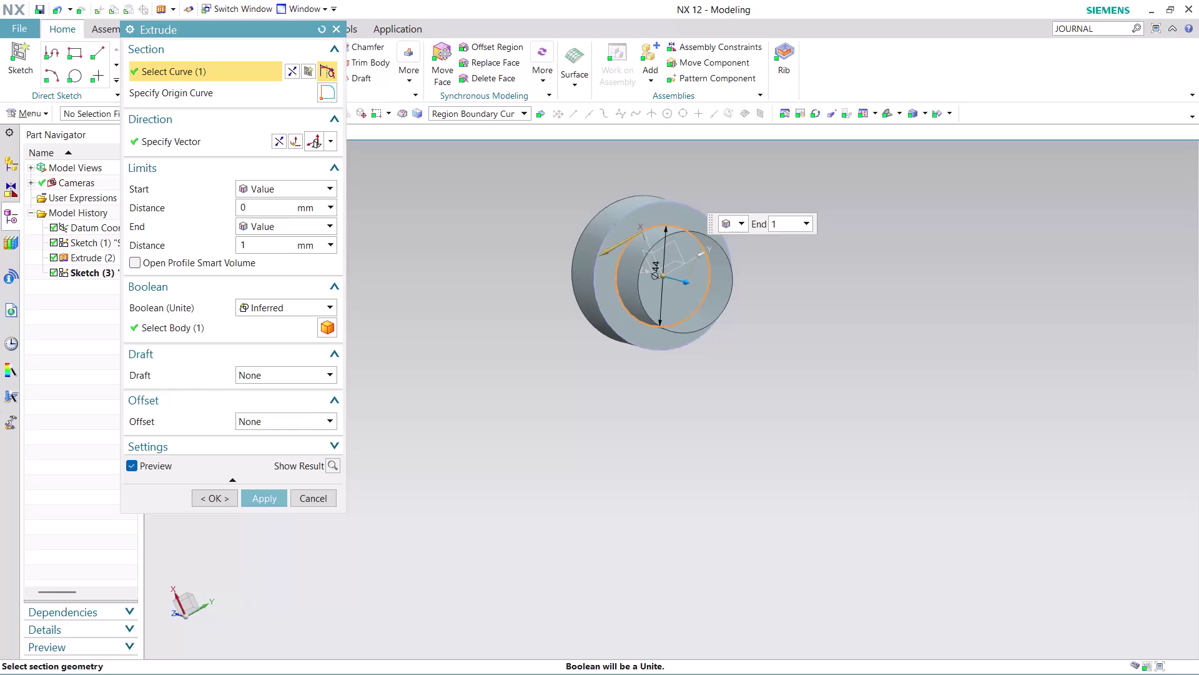
Extrude the second circle 106.25 mm, uniting it with the base cylinder.
text(06)
key(minus)
text(25)
key(Return)
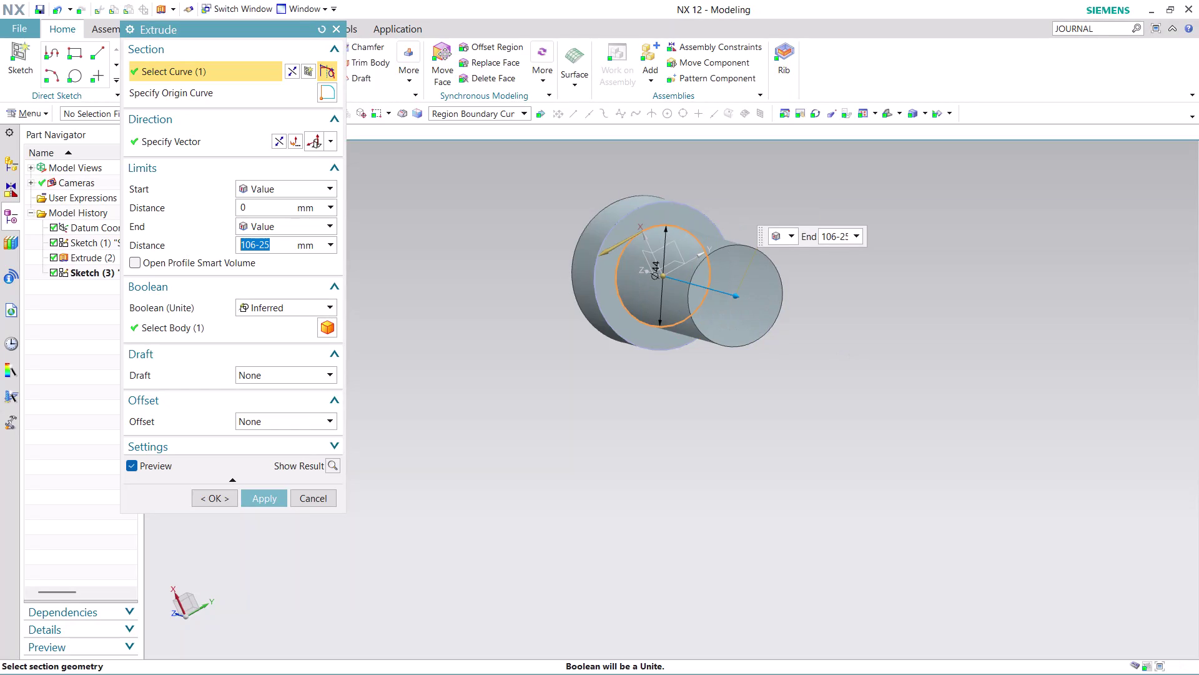
click(258, 505)
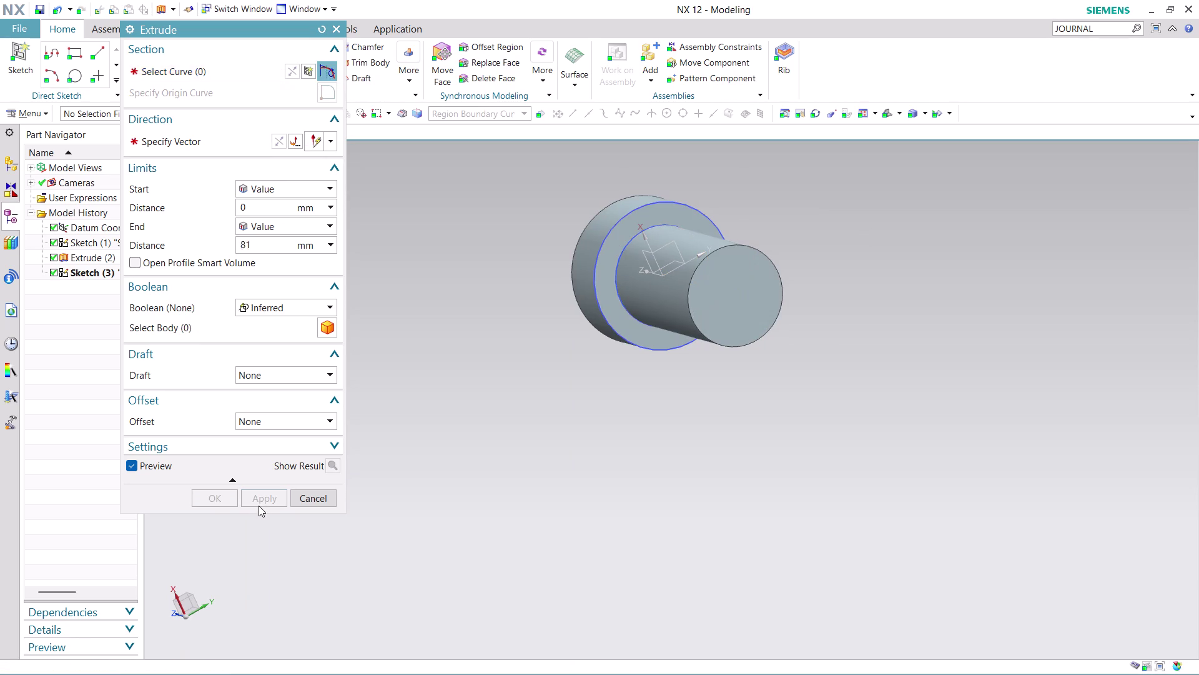
click(321, 500)
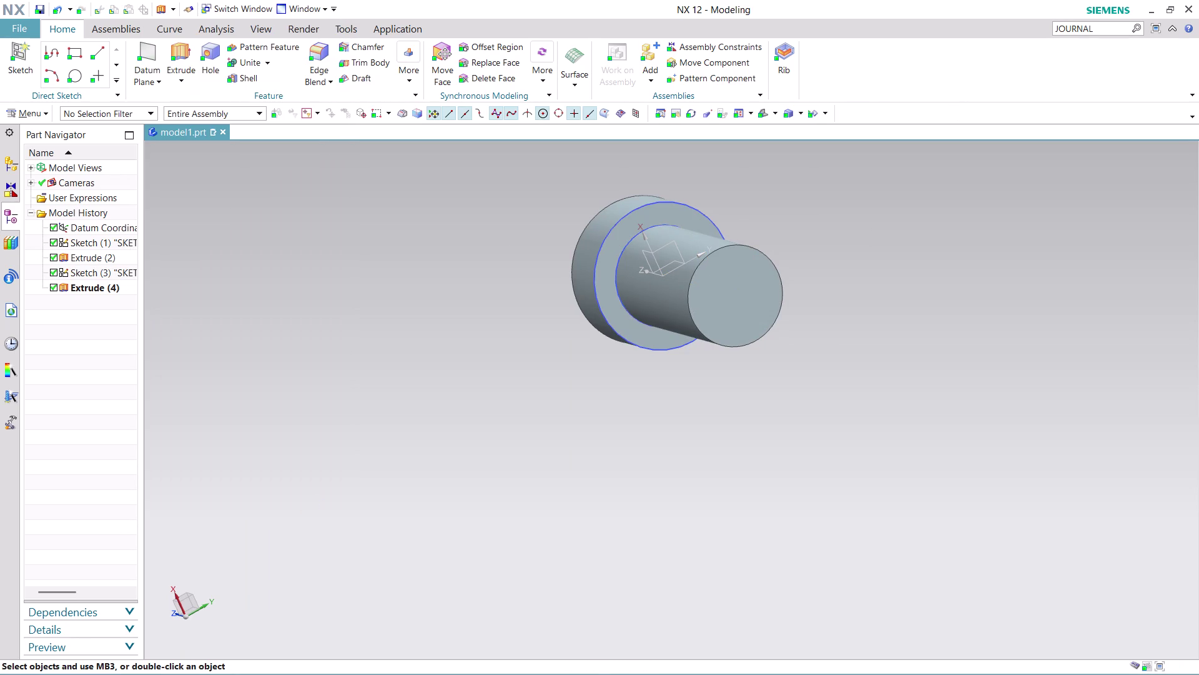
middle_drag(822, 219, 839, 238)
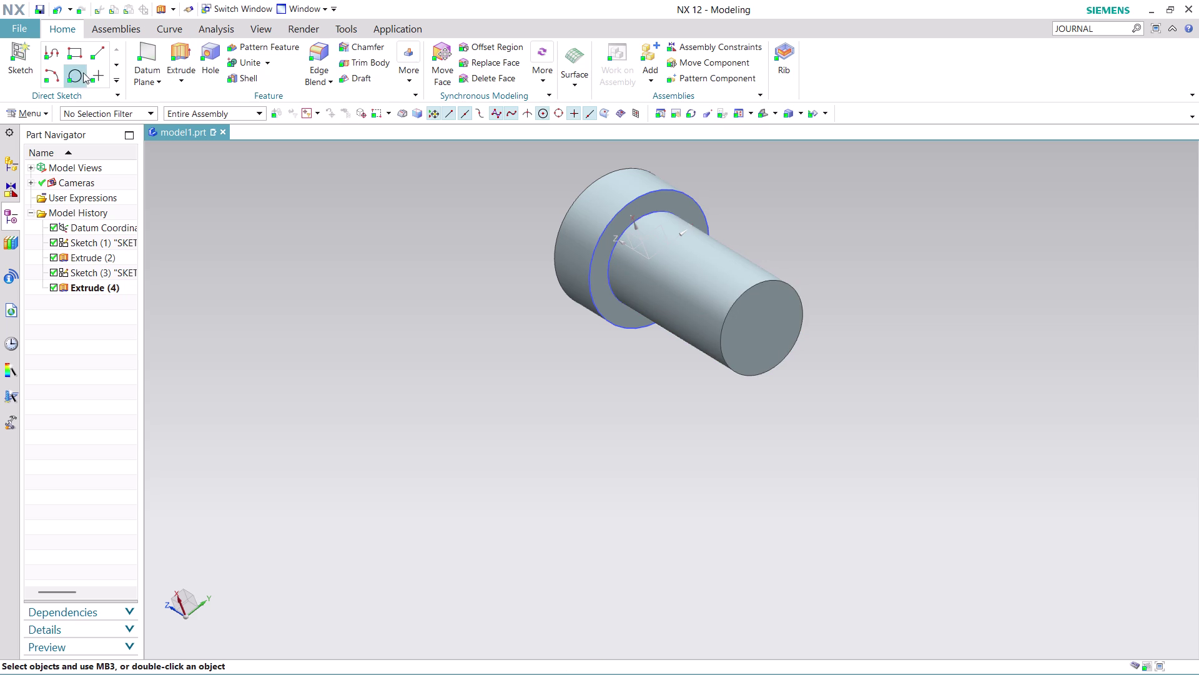
scroll(down, 3)
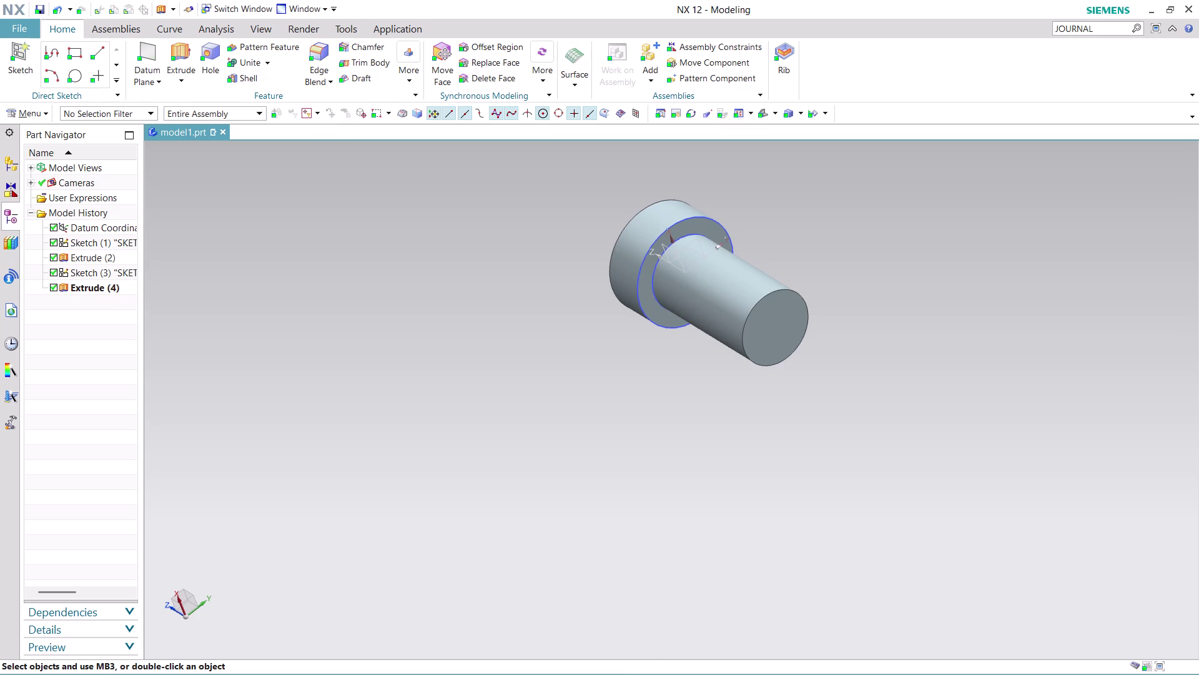
scroll(up, 3)
middle_drag(830, 312, 897, 344)
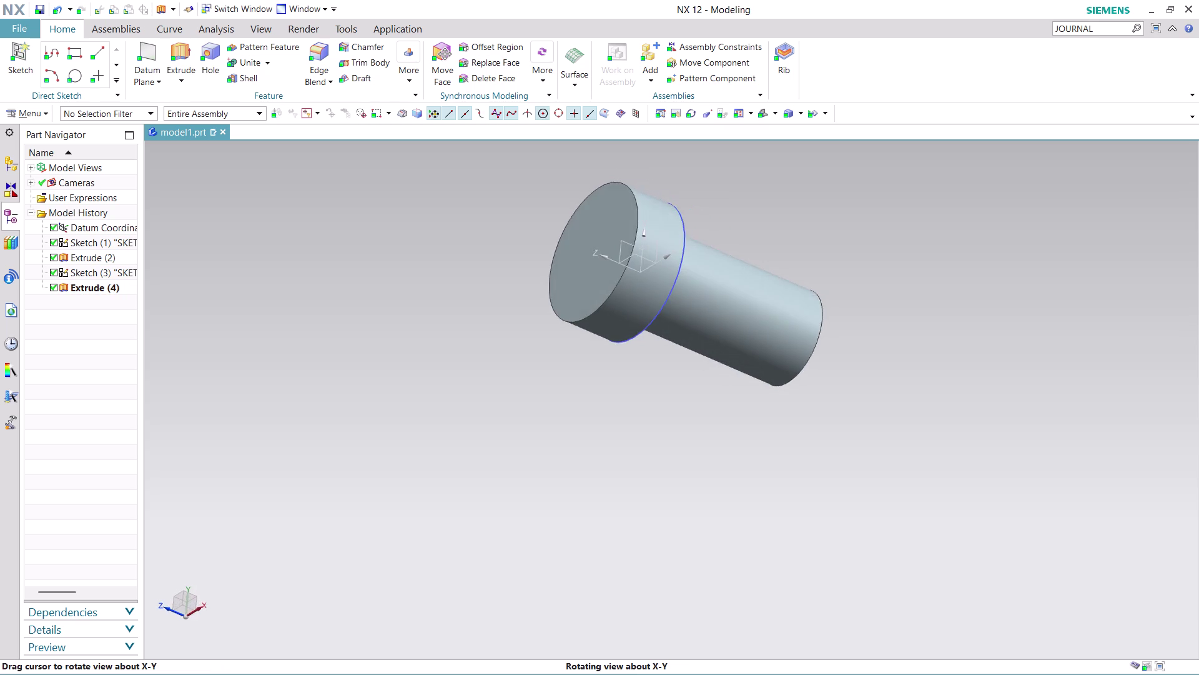
middle_drag(898, 344, 805, 284)
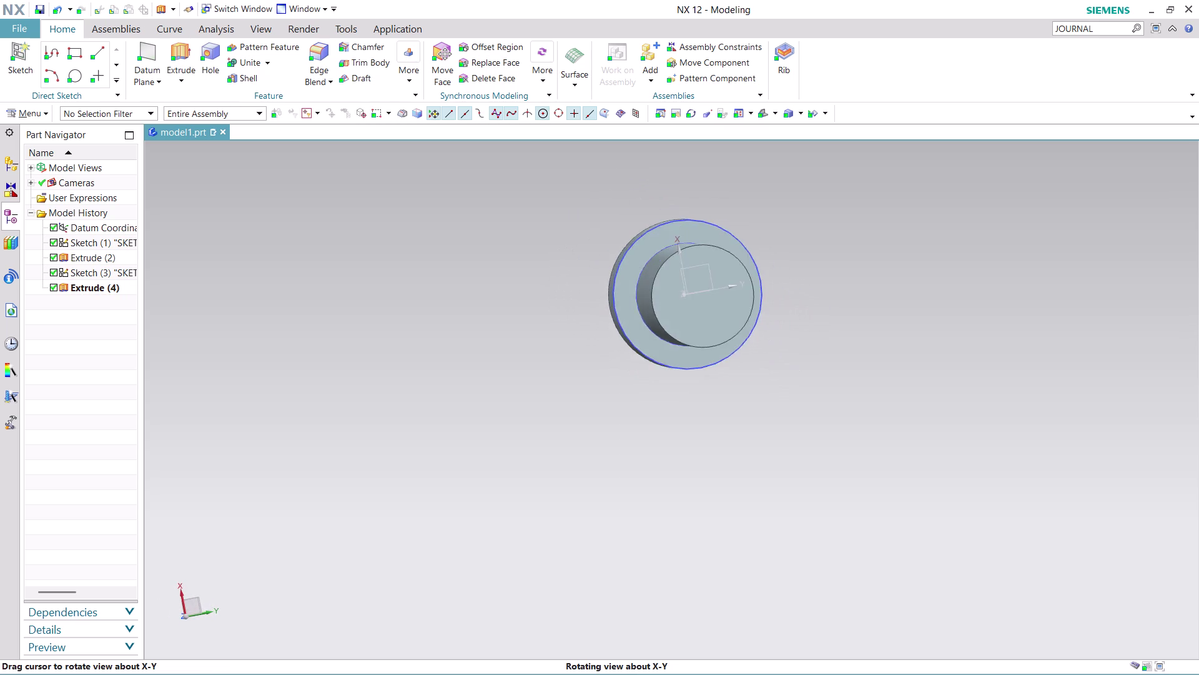
middle_drag(804, 284, 802, 294)
middle_click(803, 294)
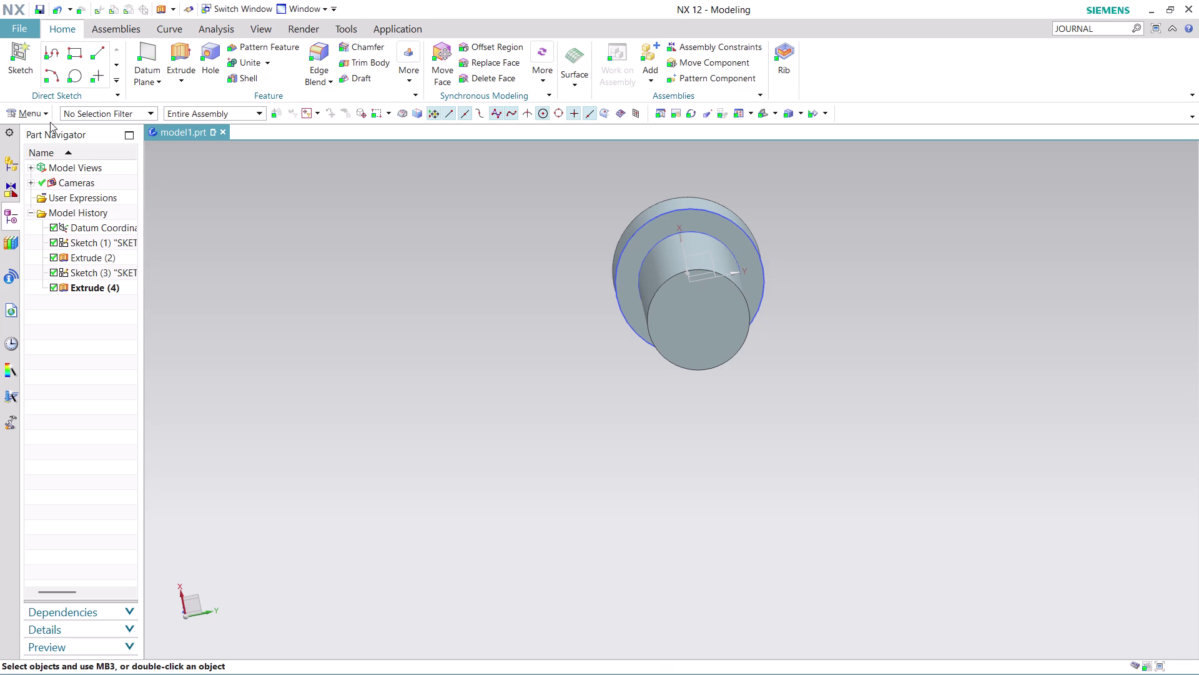
click(71, 73)
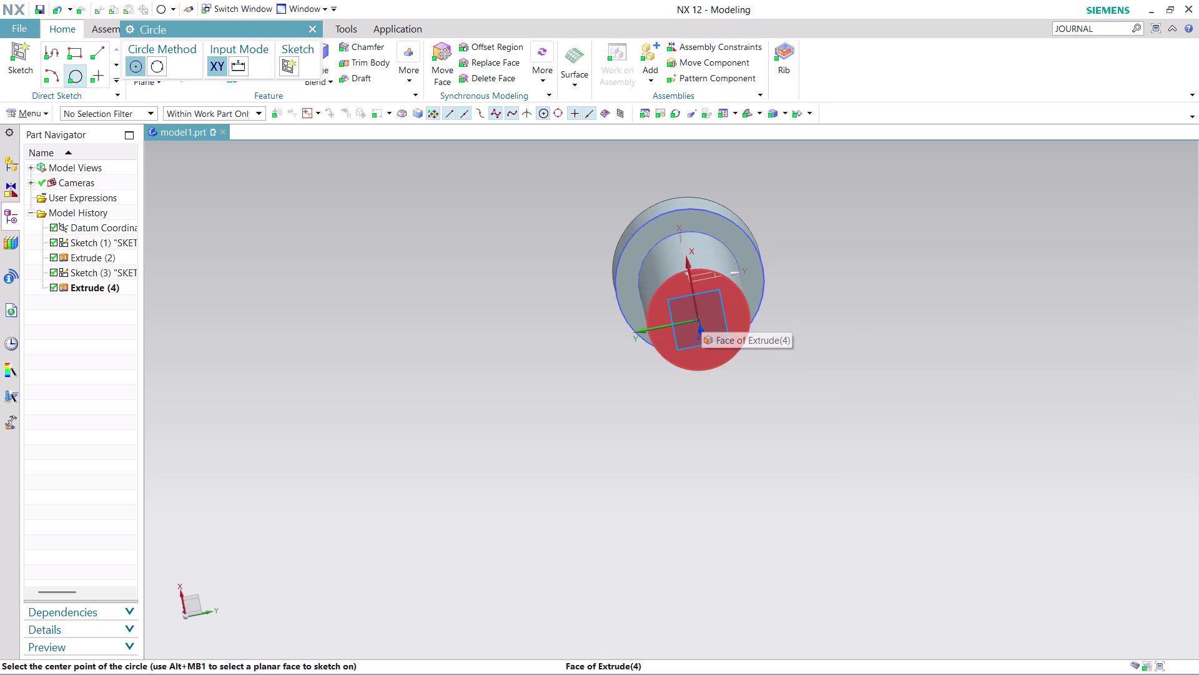
Sketch a 25 mm diameter circle centred on the narrow shaft's end face.
click(697, 319)
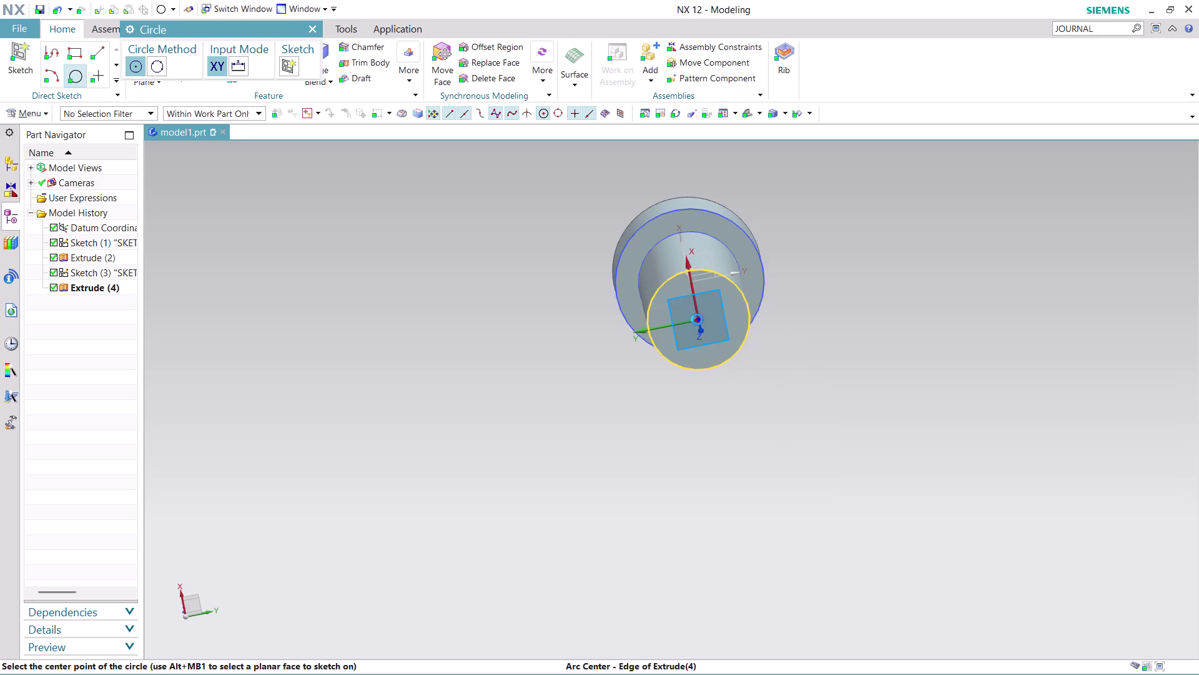
click(764, 334)
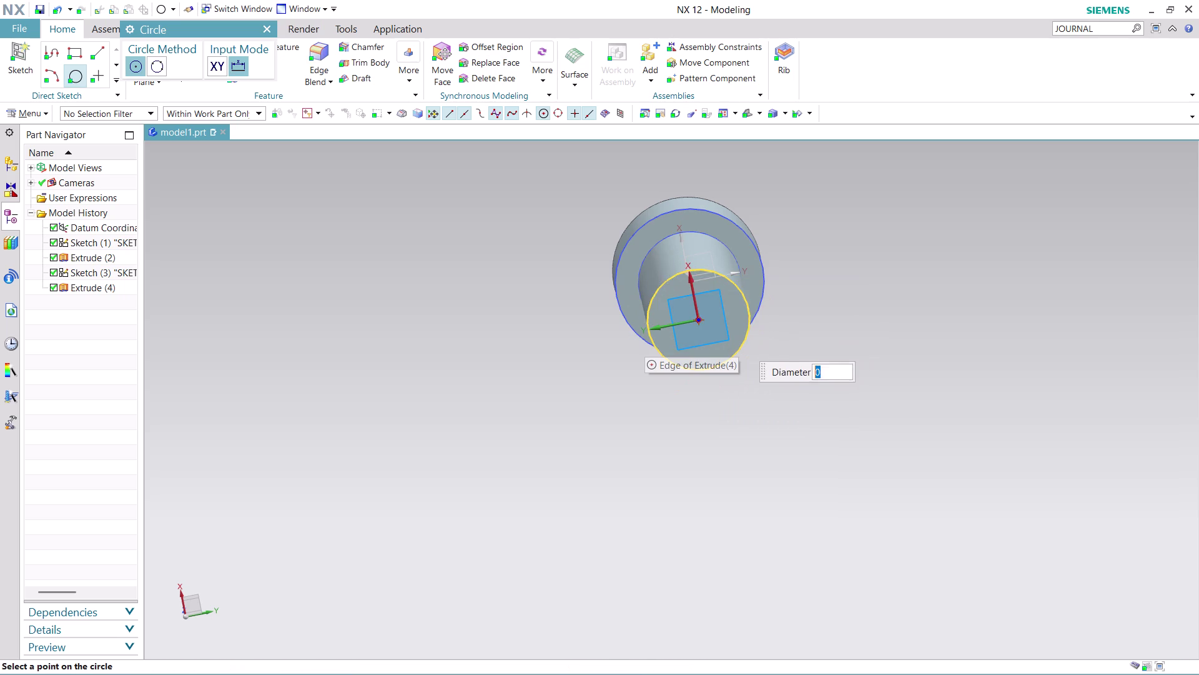
text(2)
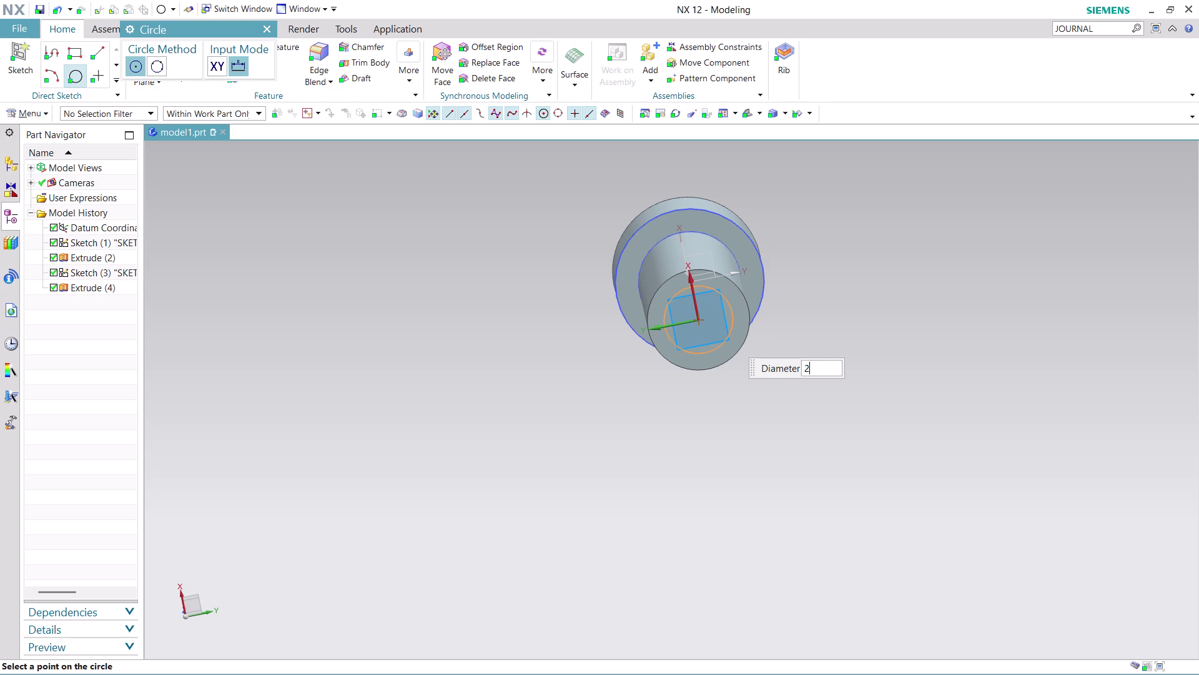
text(5)
key(Return)
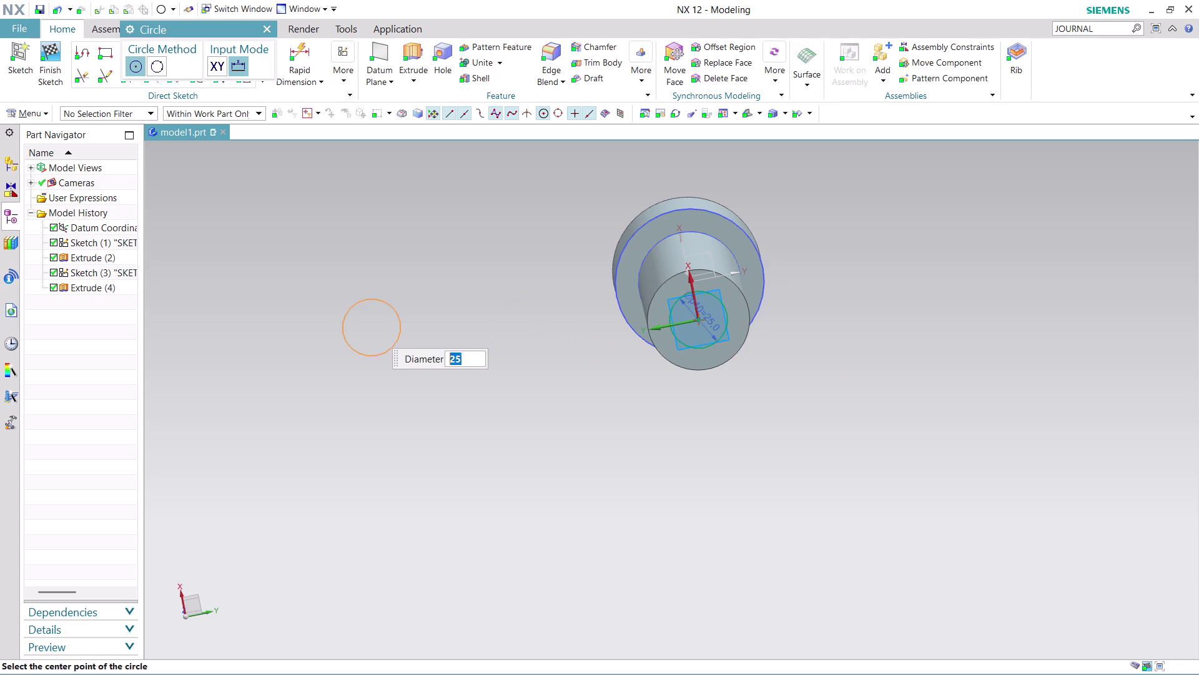
click(42, 73)
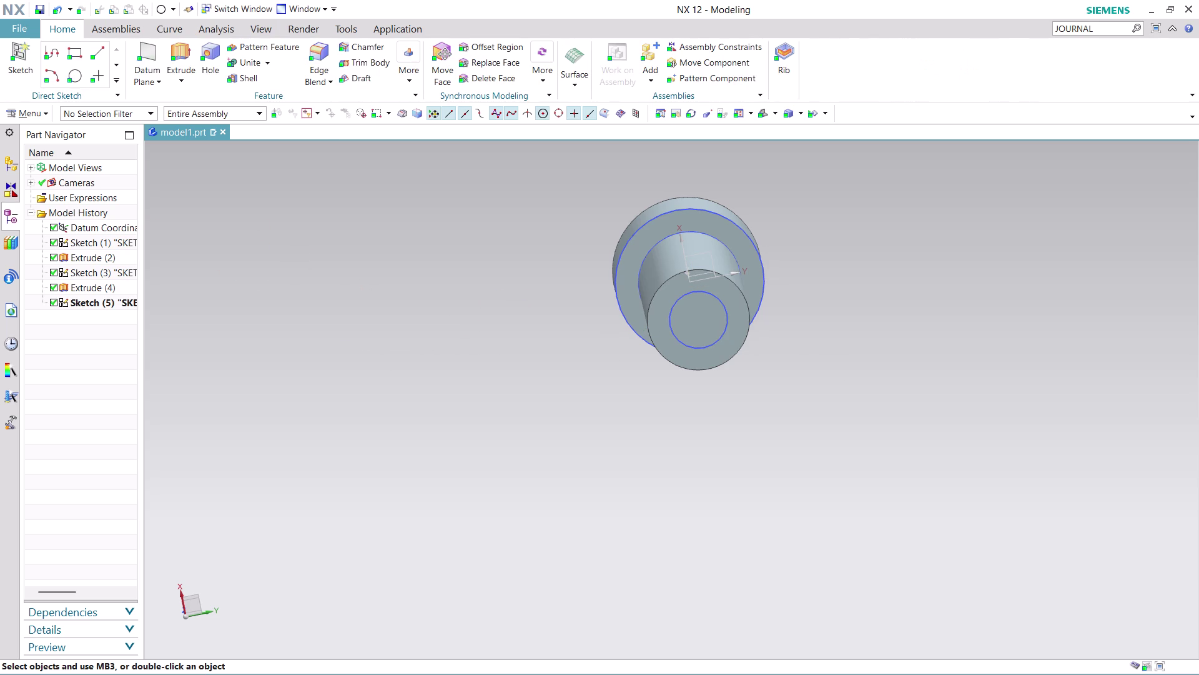
middle_drag(790, 290, 790, 271)
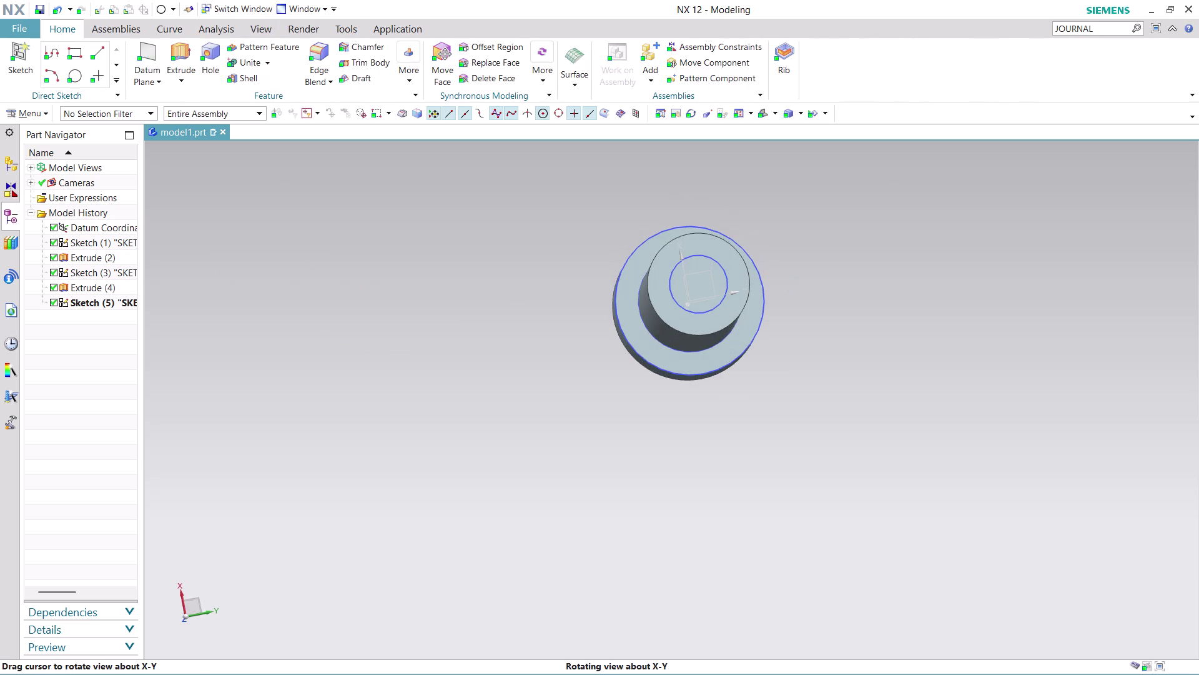
middle_drag(791, 271, 790, 269)
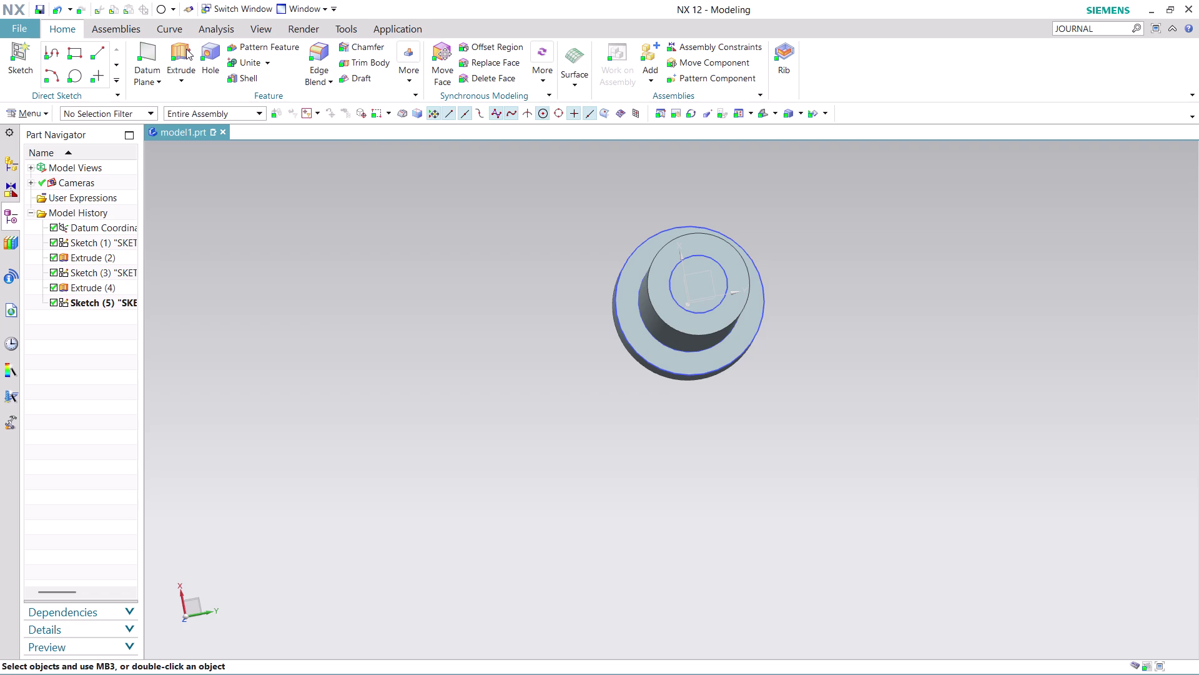
click(186, 49)
Select the 25 mm circle for an 81 mm extrusion united with the shaft.
click(692, 281)
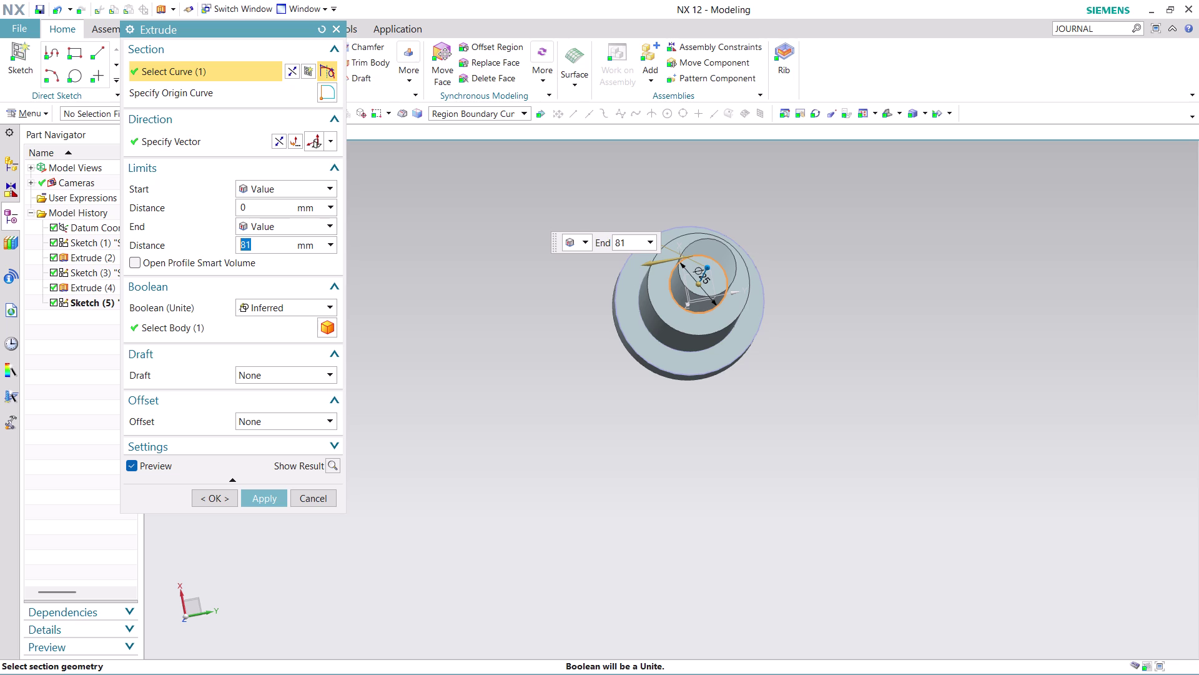
key(ctrl+super+F24)
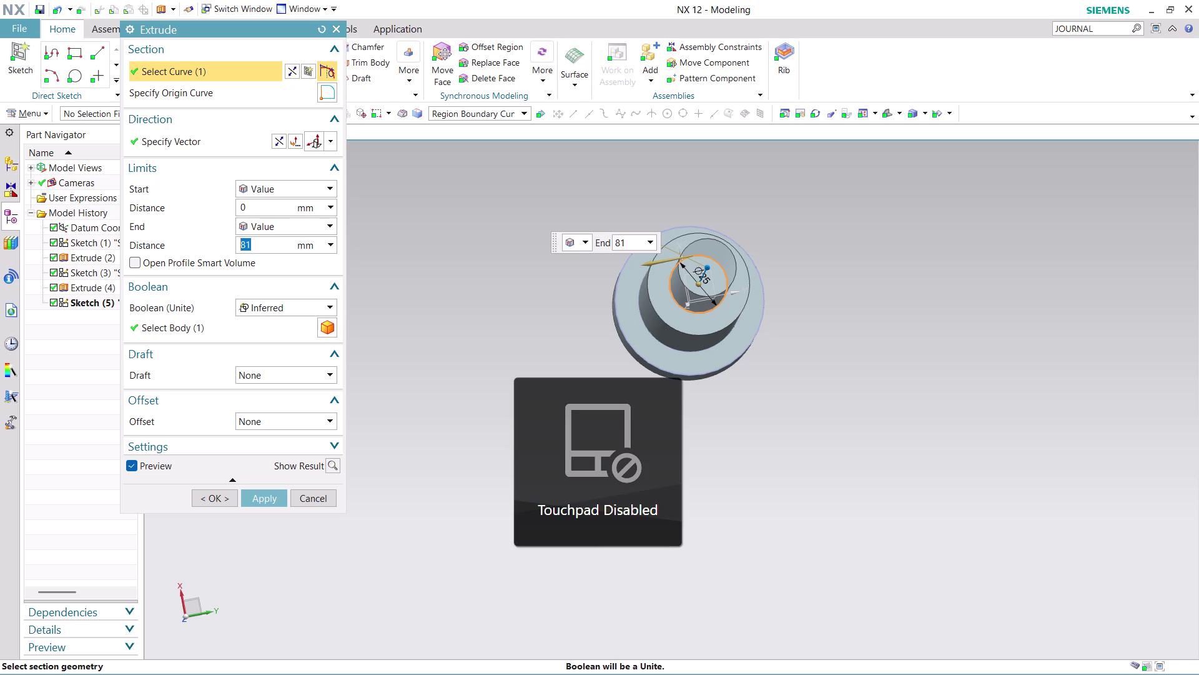